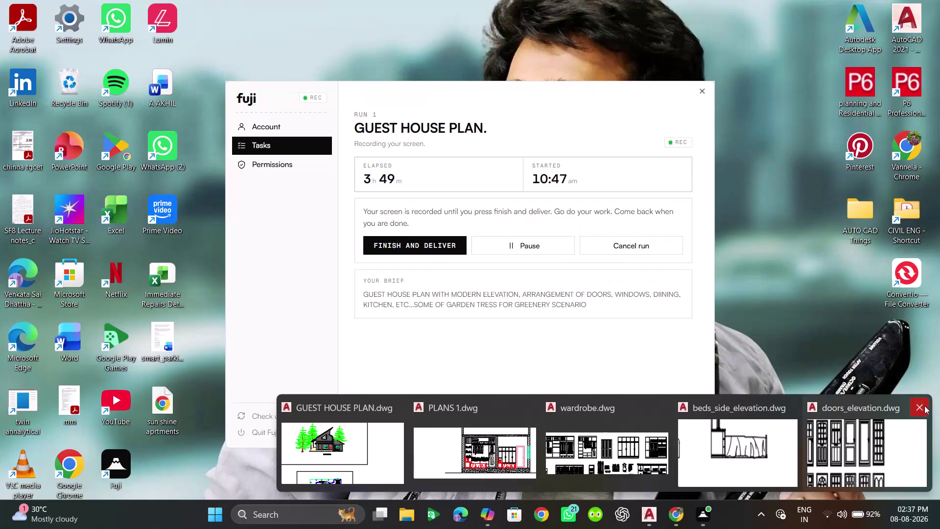
Close doors_elevation.dwg and beds_side_elevation.dwg, then switch to the PLANS 1 drawing.
click(924, 406)
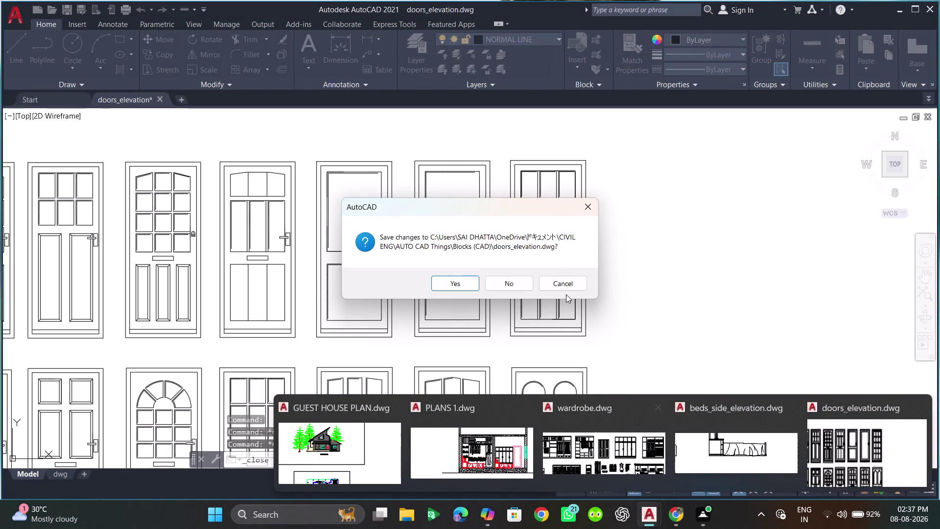
click(518, 285)
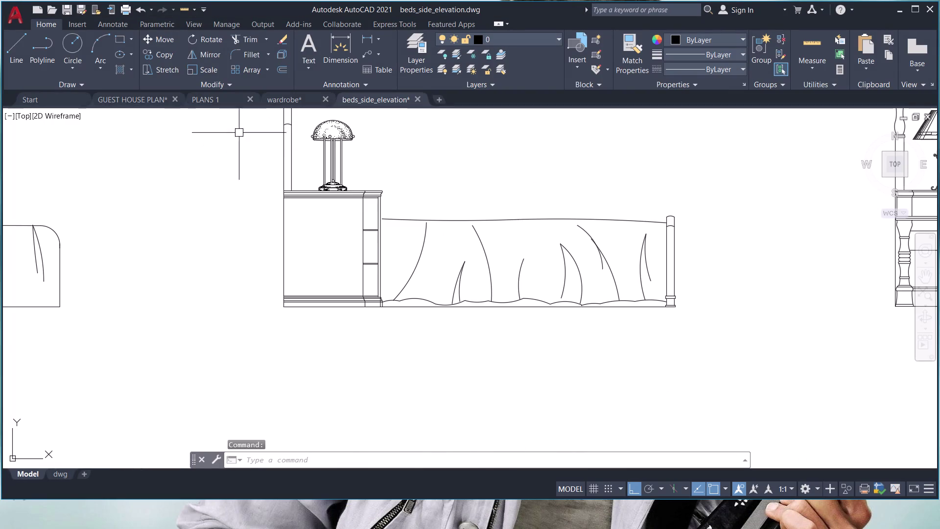
click(921, 6)
click(415, 100)
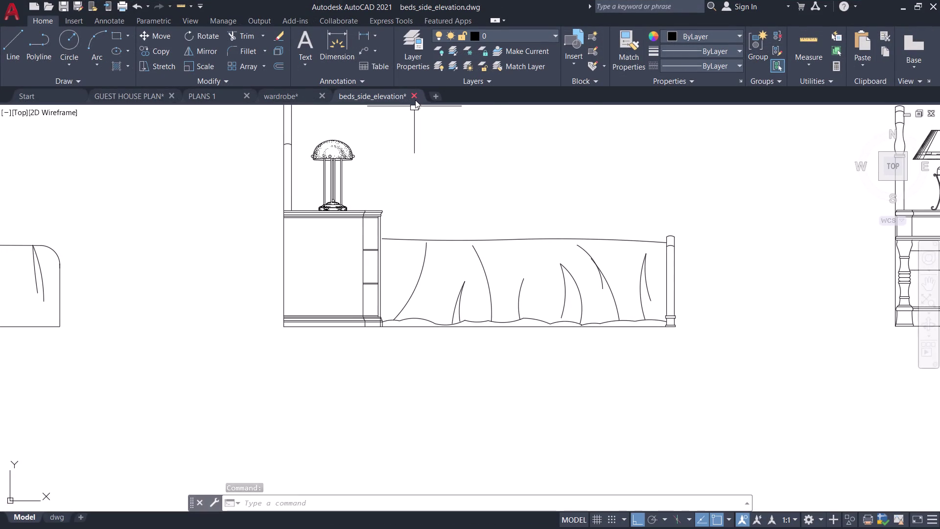
click(509, 298)
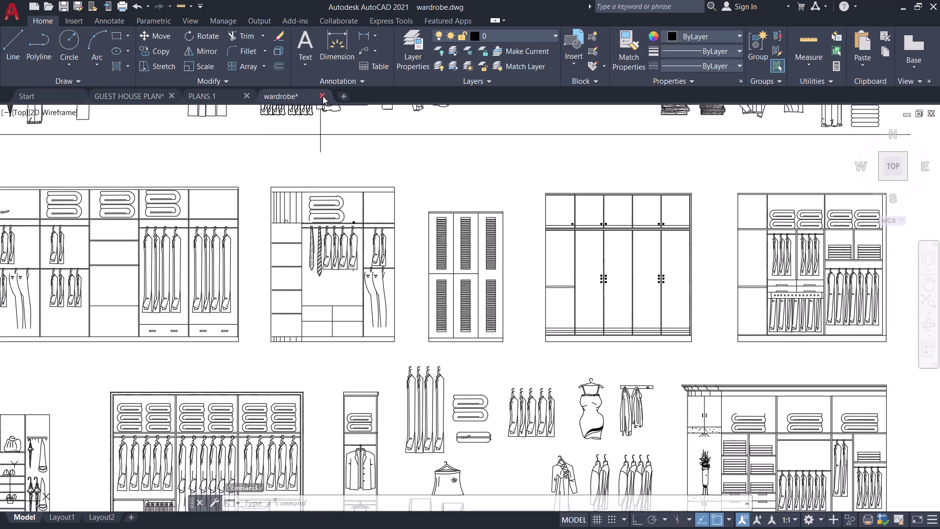
click(224, 95)
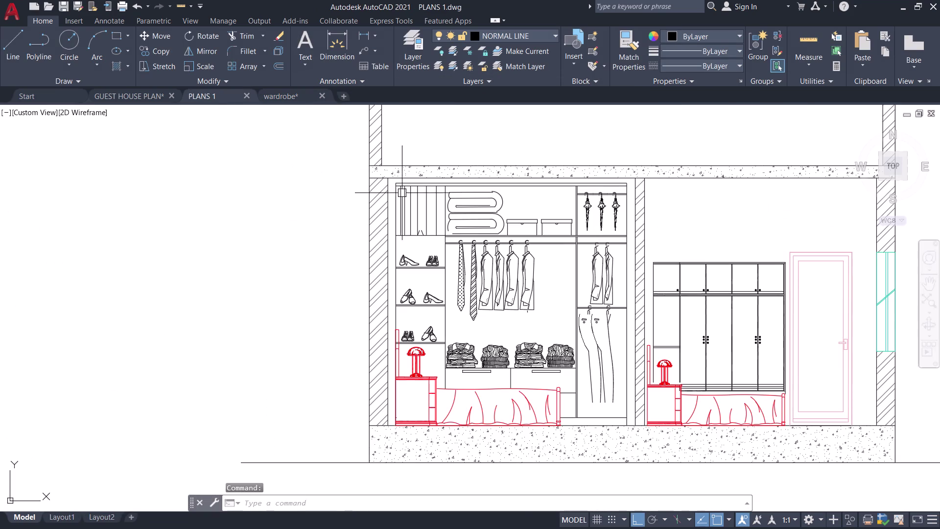
Zoom to the wardrobe top and start HATCH by picking the slatted top-left compartment.
scroll(down, 3)
middle_drag(345, 199, 239, 225)
scroll(up, 3)
middle_drag(238, 226, 145, 243)
scroll(up, 3)
middle_drag(285, 202, 231, 231)
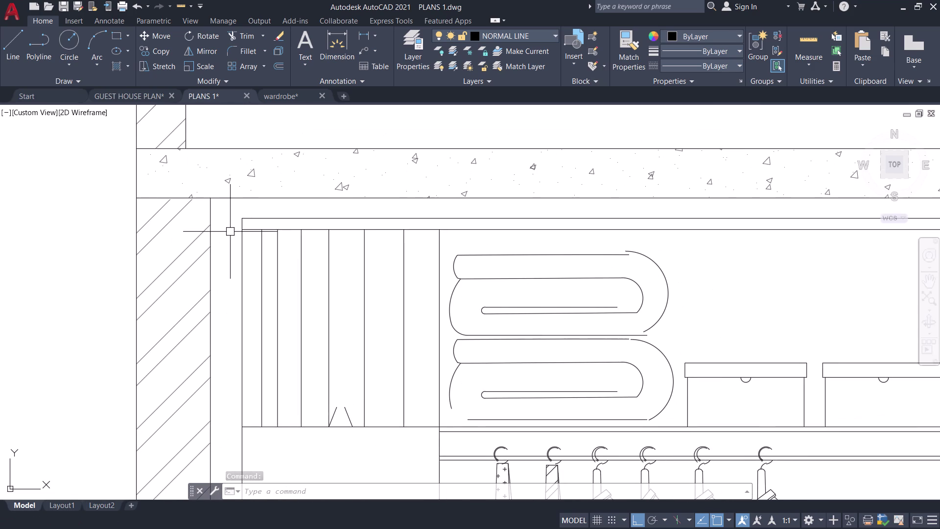
key(h)
key(space)
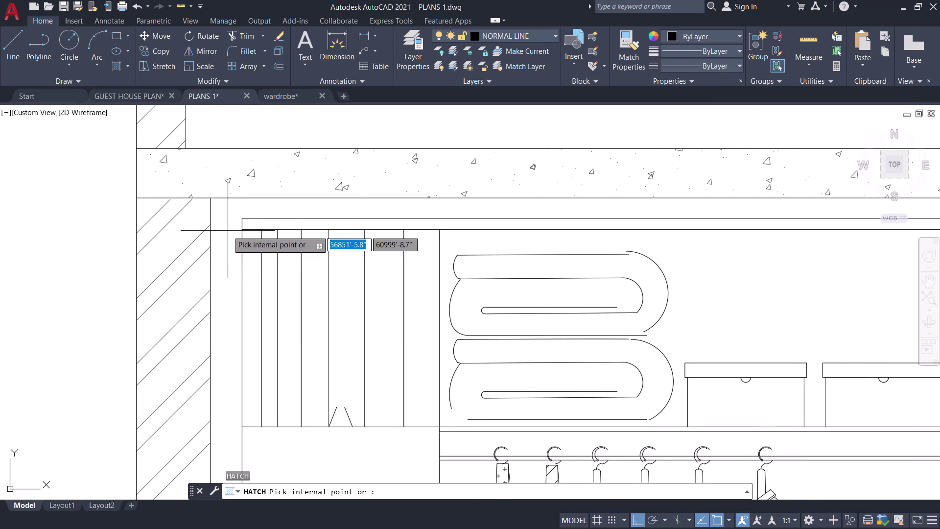
click(225, 237)
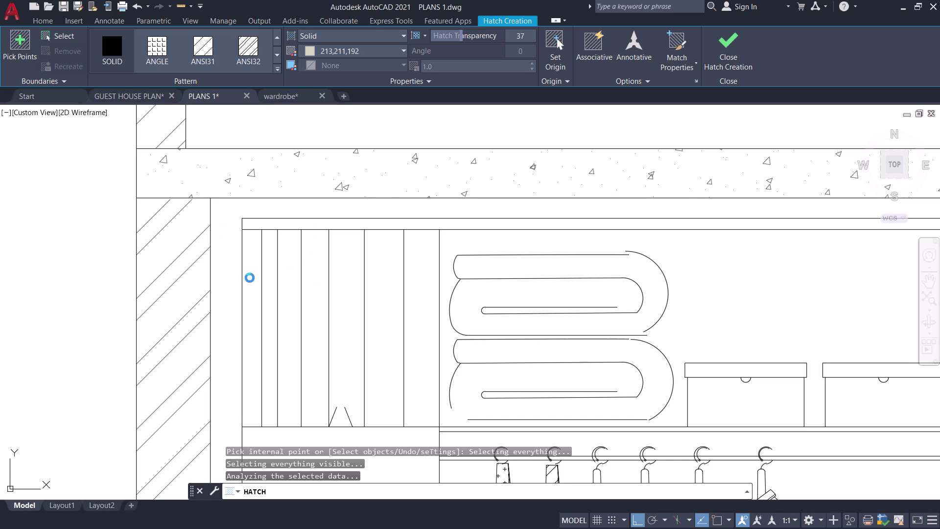
Pan back out, close Hatch Creation after no valid boundary is found, and cancel.
scroll(down, 3)
middle_drag(320, 282, 319, 231)
scroll(up, 3)
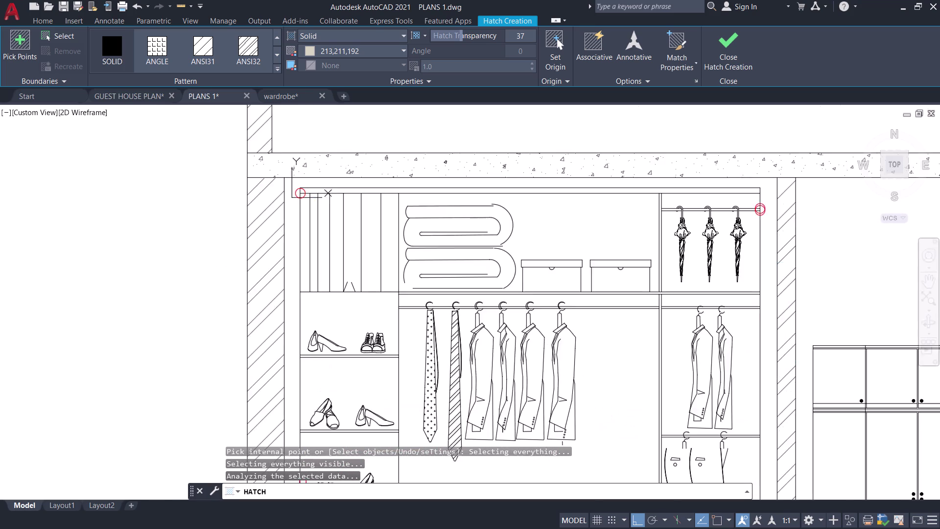
scroll(up, 3)
scroll(down, 3)
scroll(down, 3)
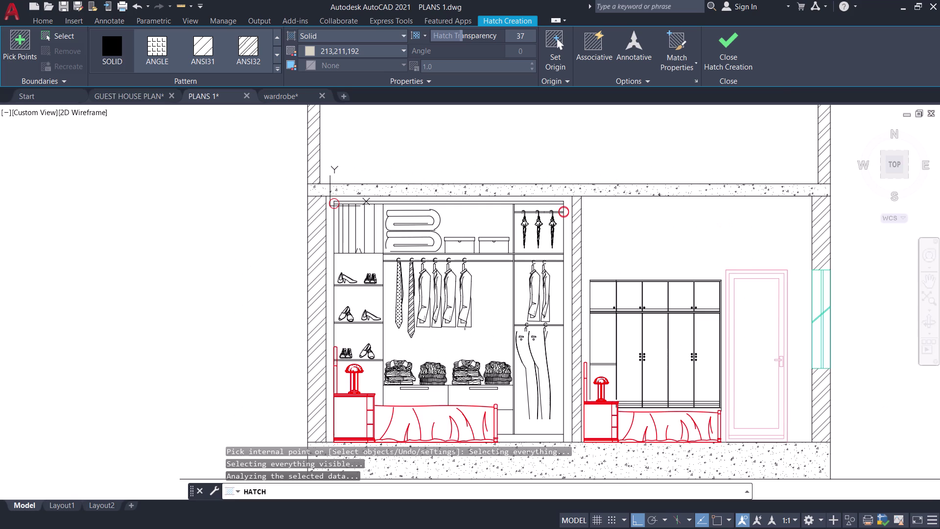
click(730, 43)
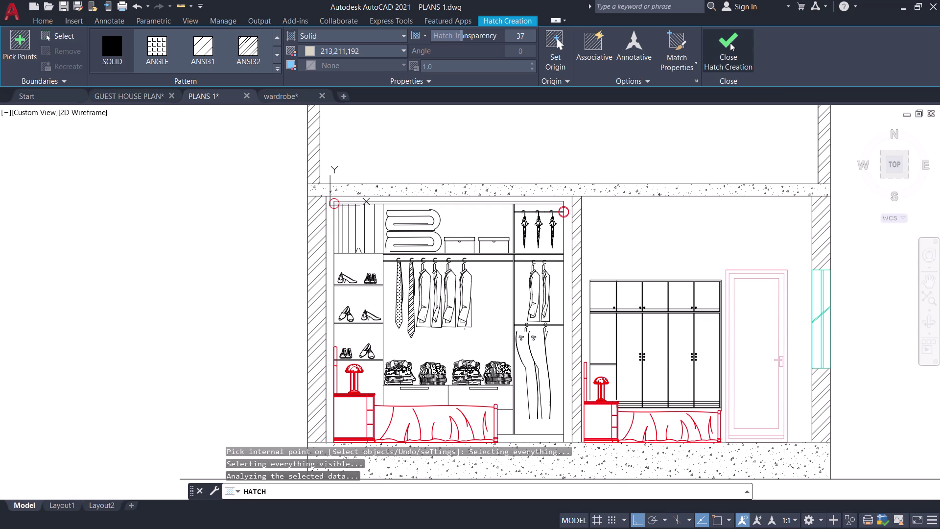
click(724, 49)
key(Escape)
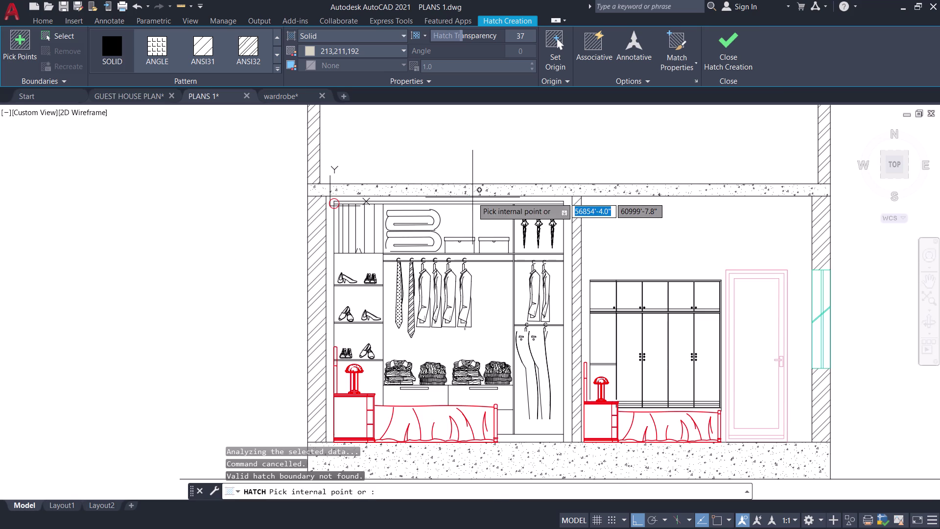
Pan across the bedroom elevation and try picking another fill point in the wardrobe.
scroll(up, 3)
click(459, 185)
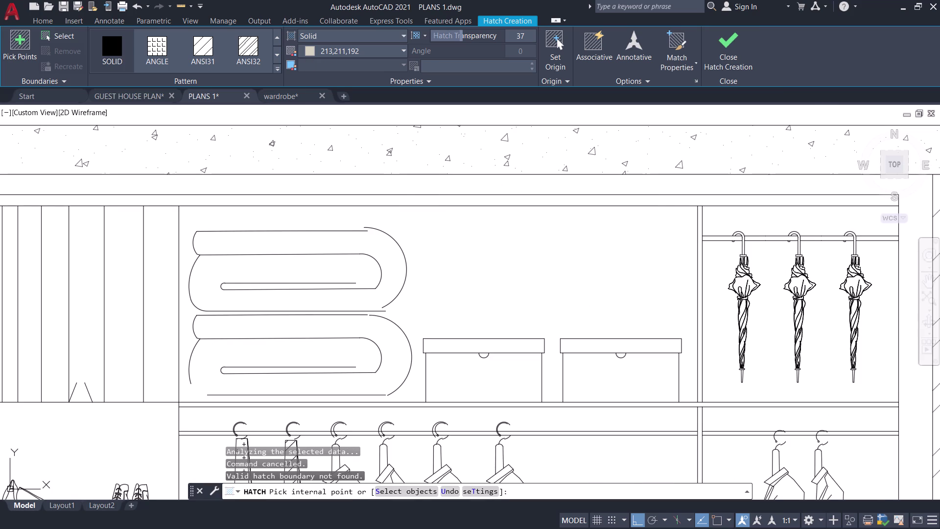
scroll(down, 3)
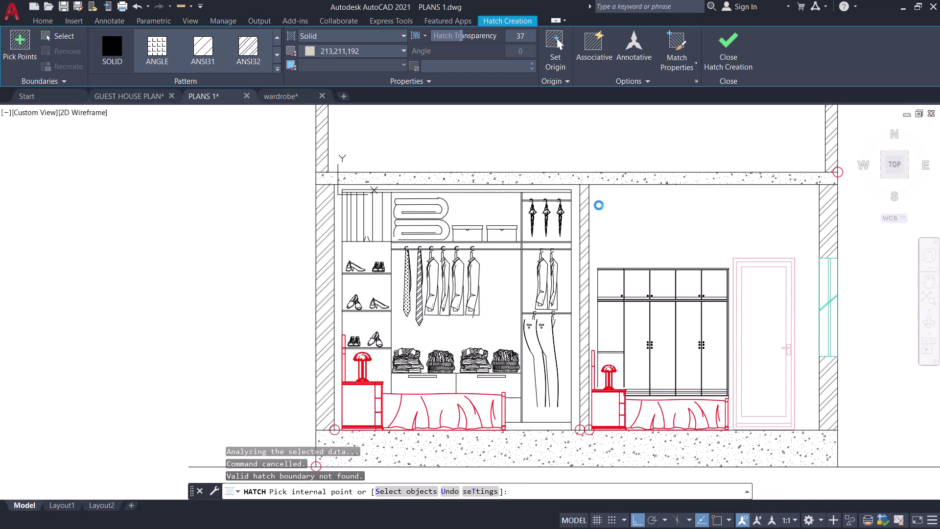
middle_drag(598, 205, 615, 190)
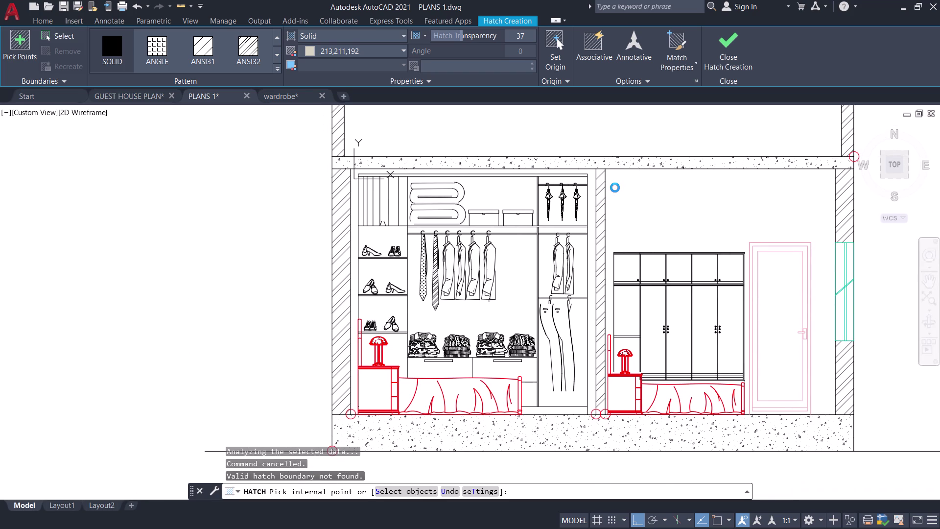
scroll(up, 3)
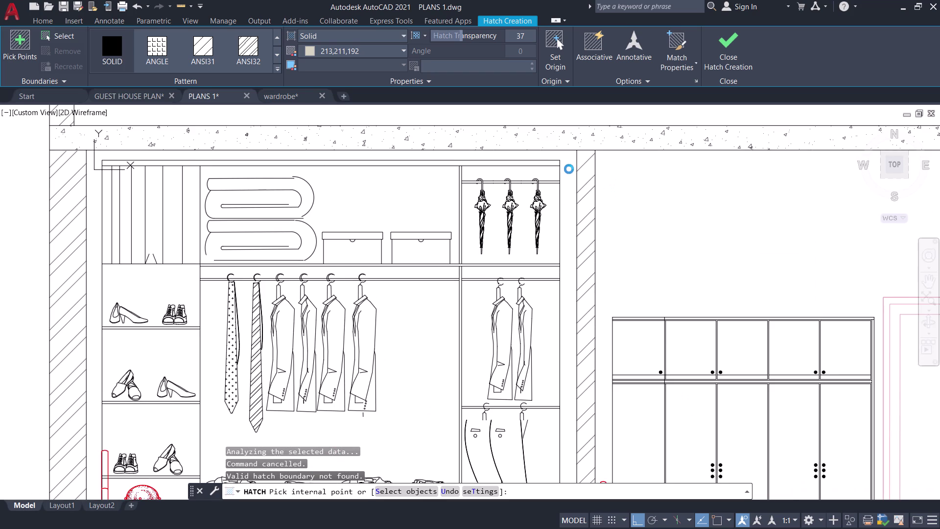
middle_drag(567, 171, 531, 164)
scroll(down, 3)
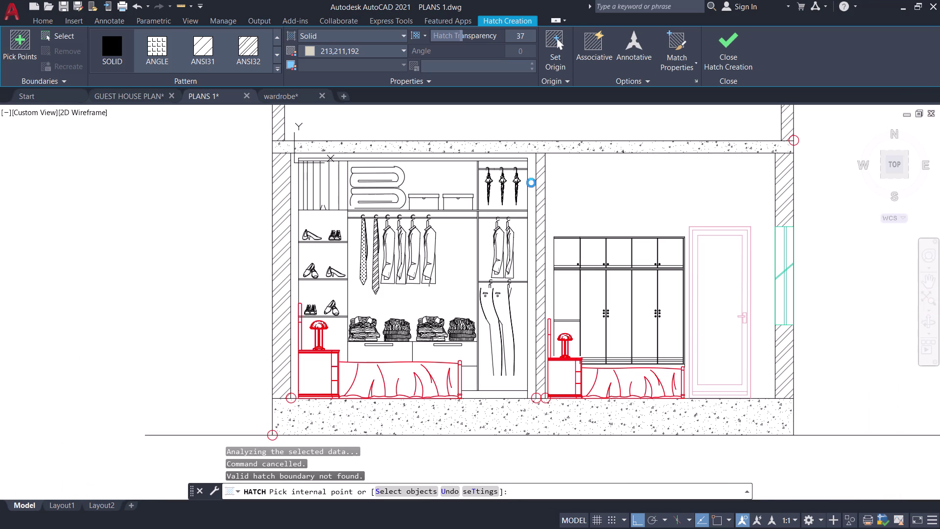
click(733, 46)
key(Escape)
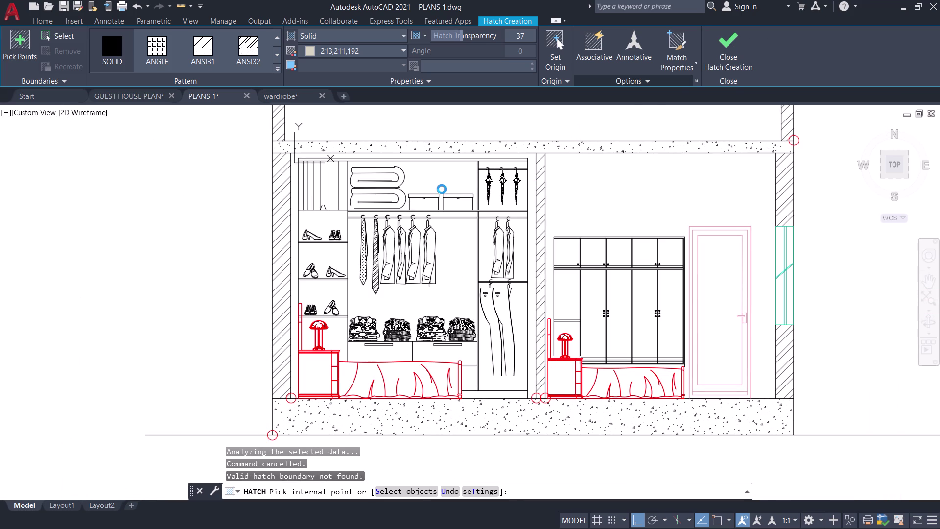
Cancel the hatch command and bring the full wardrobe back into view.
scroll(up, 3)
middle_drag(444, 192, 449, 209)
middle_click(448, 208)
key(Escape)
key(Escape)
scroll(down, 3)
middle_drag(530, 173, 486, 211)
middle_drag(444, 215, 521, 205)
scroll(up, 3)
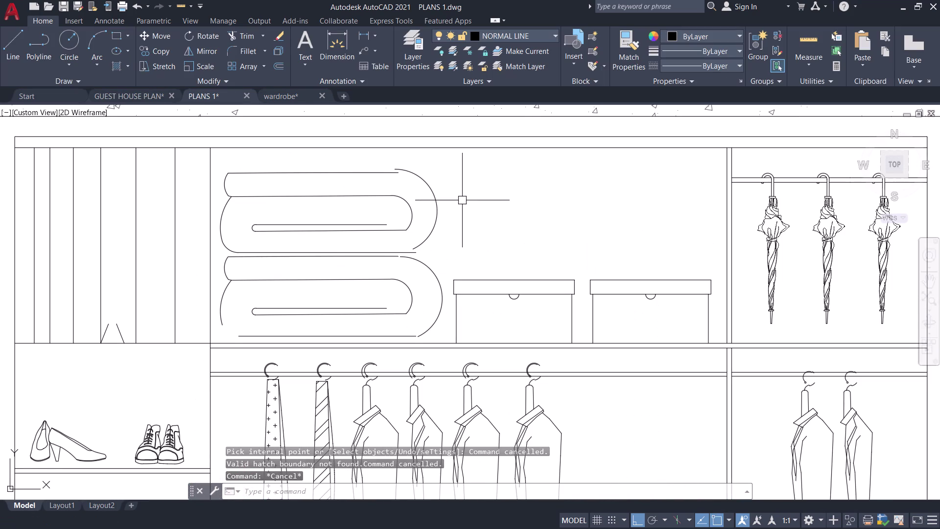
middle_drag(462, 200, 462, 208)
scroll(down, 3)
middle_drag(462, 207, 489, 218)
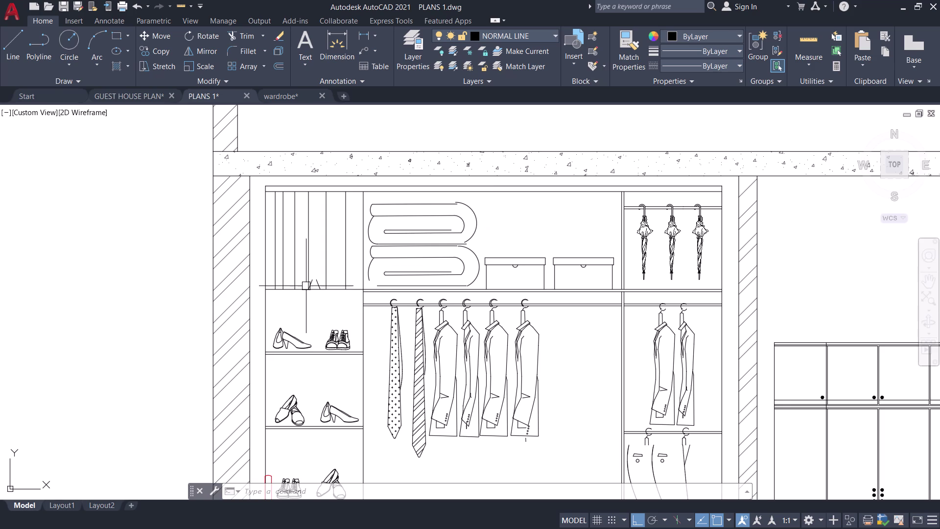
scroll(up, 3)
scroll(down, 3)
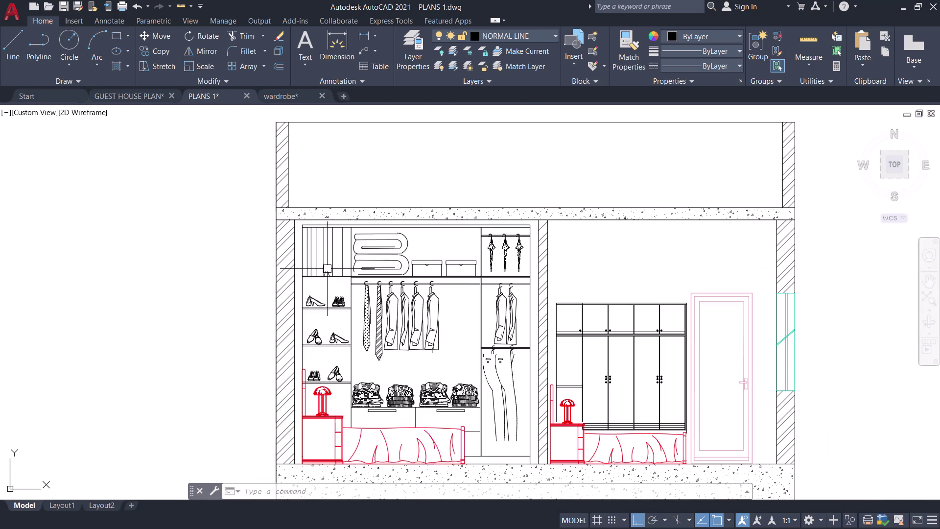
Restart HATCH and pick the upper shoe compartment to fill.
key(h)
key(space)
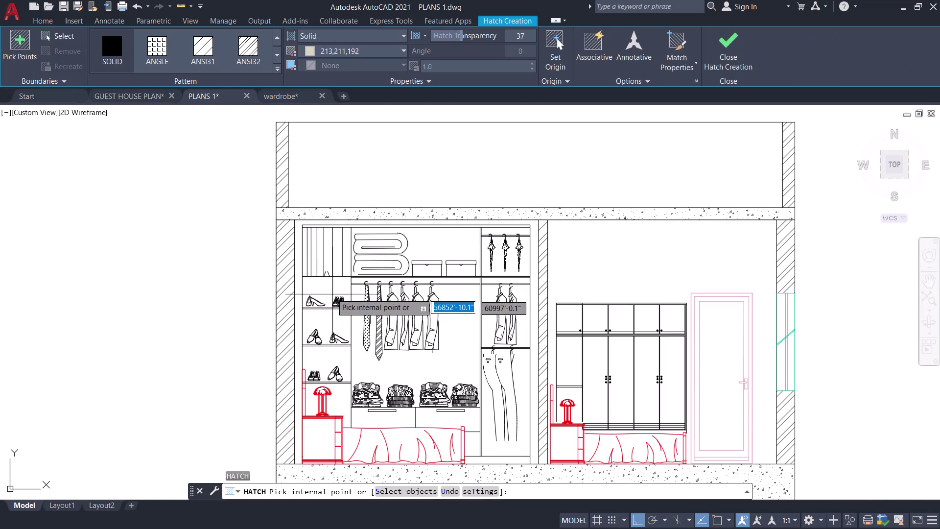
scroll(up, 3)
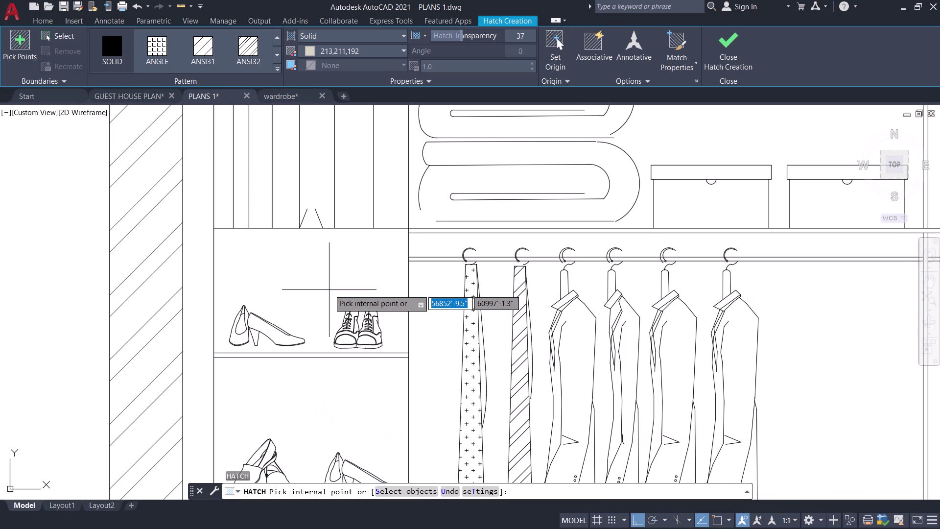
click(326, 287)
scroll(down, 3)
middle_drag(326, 287, 324, 273)
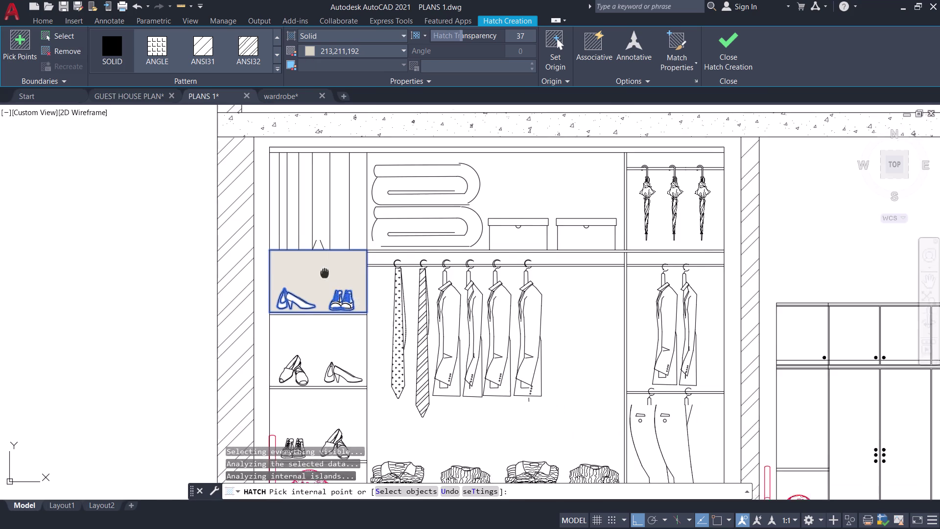
middle_drag(324, 273, 319, 233)
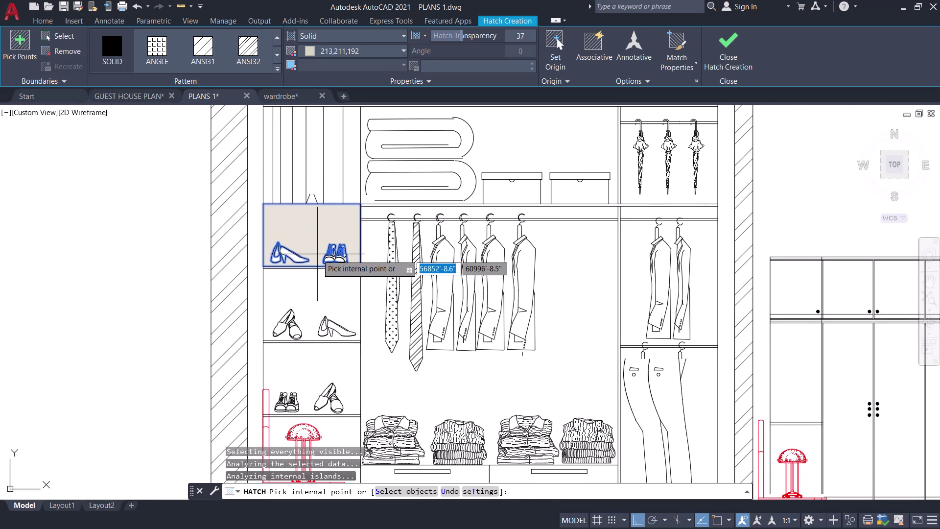
Set the hatch fill colour to grey (colour 8).
click(352, 50)
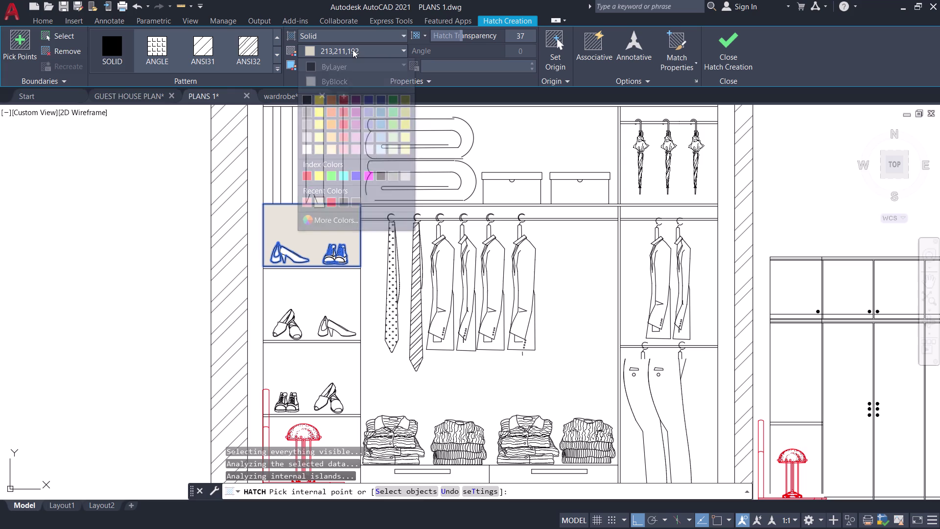
click(393, 174)
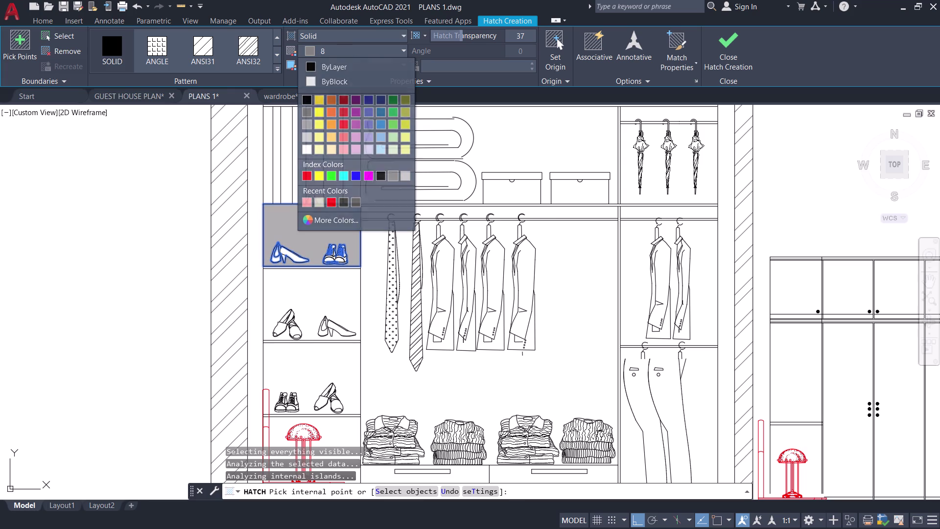
click(317, 281)
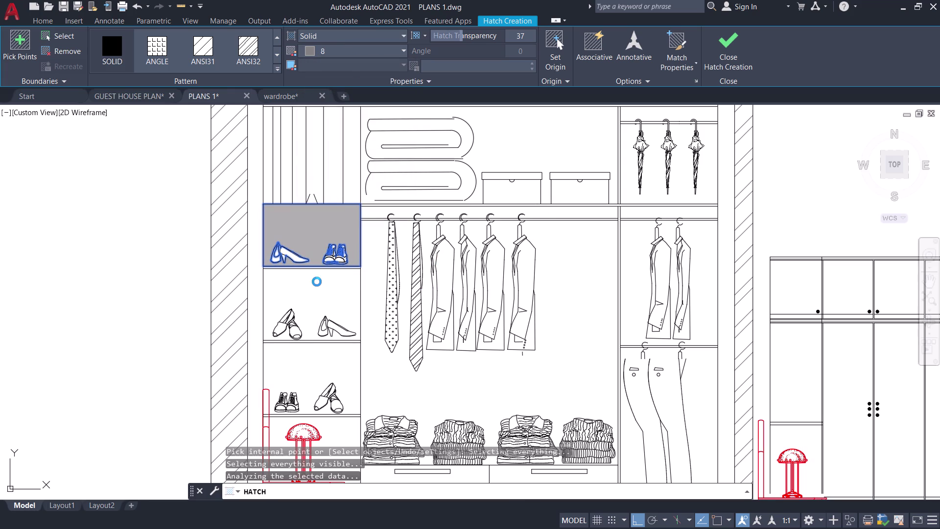
middle_drag(321, 281, 313, 215)
middle_click(313, 214)
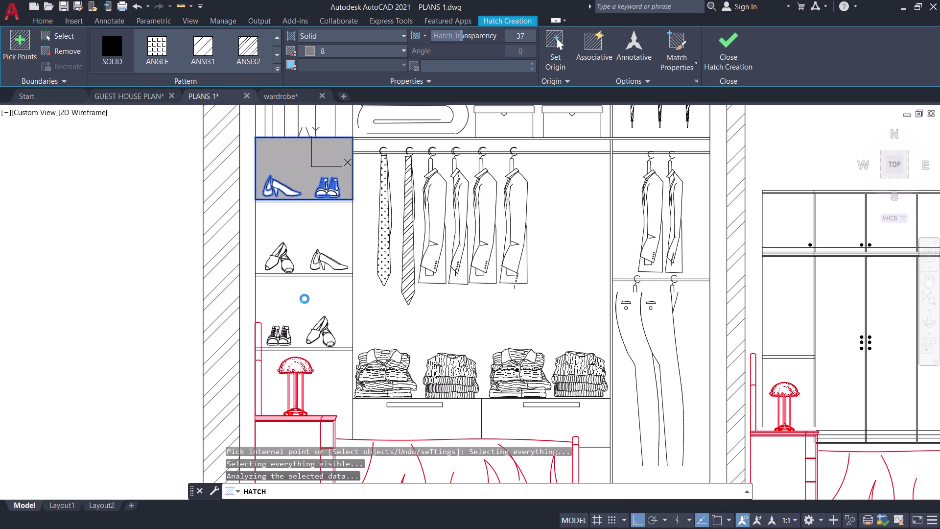
Try to finish the grey hatch fill, then cancel it with Esc.
scroll(up, 3)
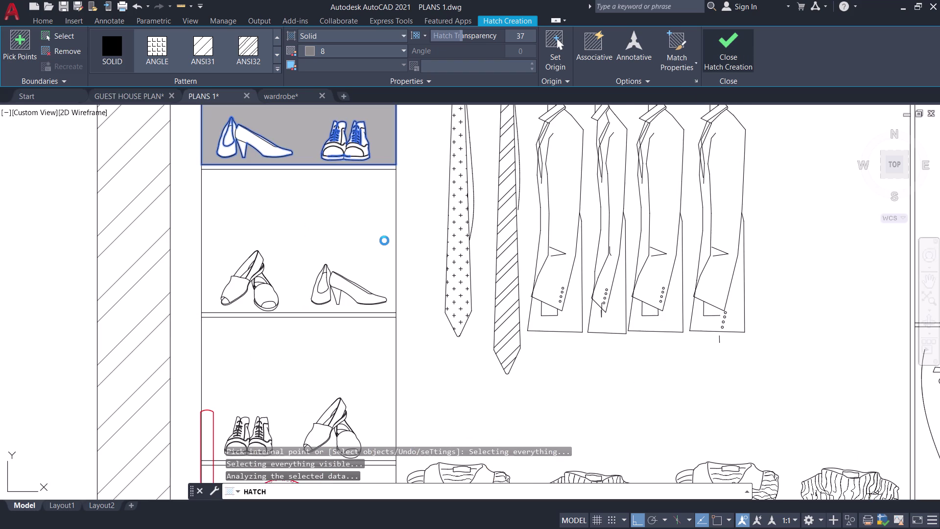
click(741, 50)
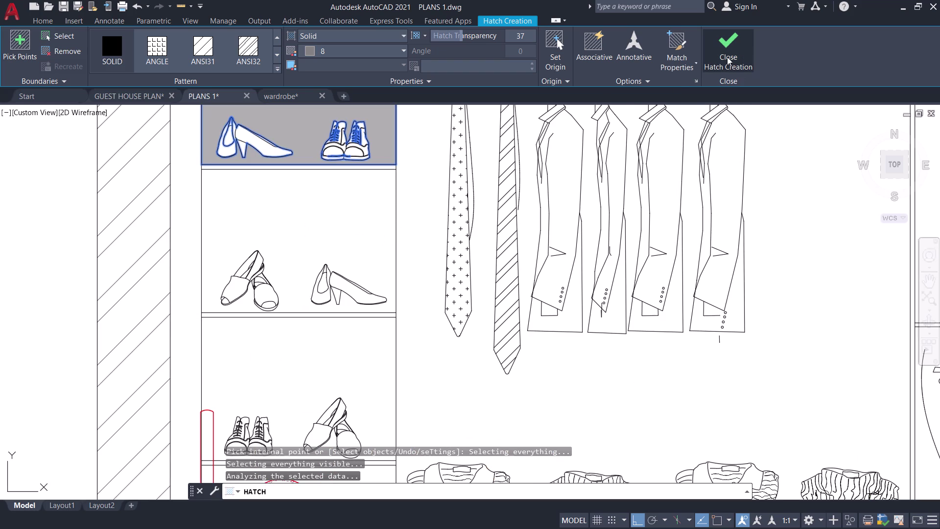
scroll(down, 3)
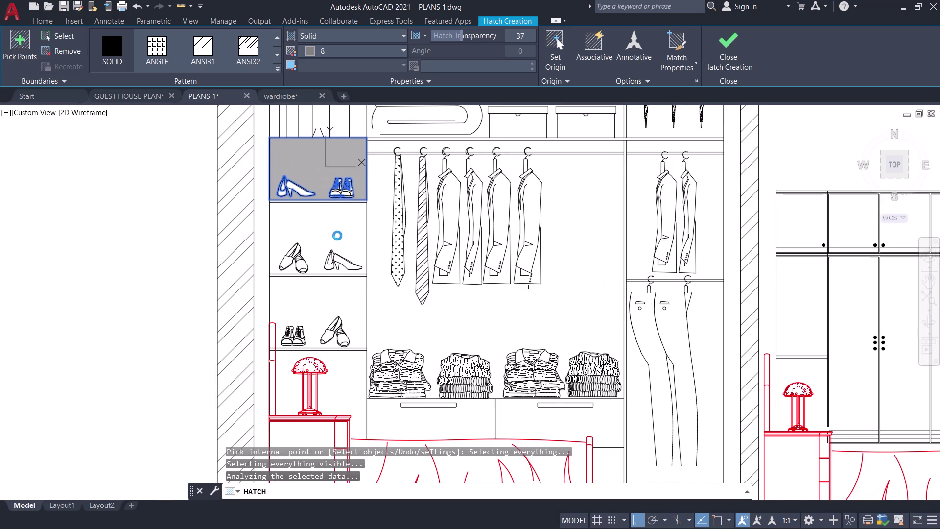
middle_drag(337, 235, 332, 272)
middle_click(332, 272)
key(Escape)
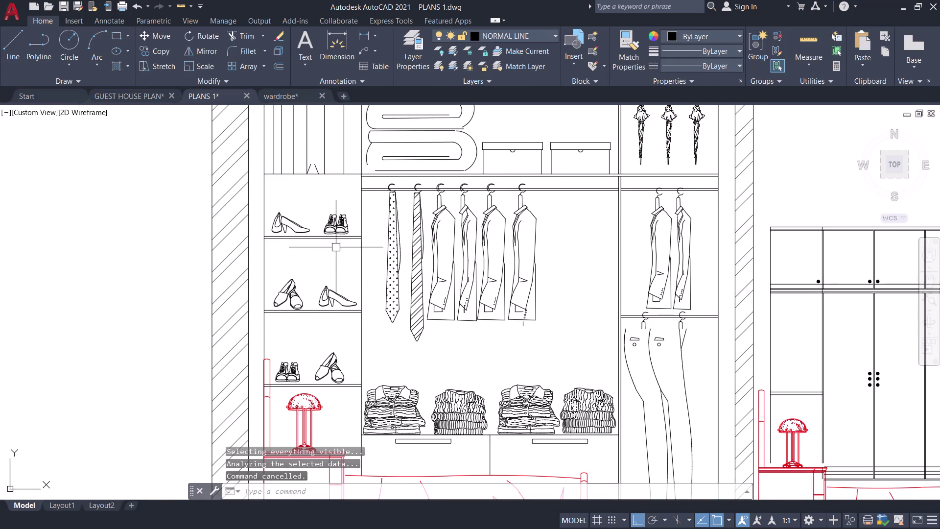
Select the wardrobe elevation group and ungroup it.
scroll(up, 3)
scroll(down, 3)
middle_drag(320, 248, 320, 254)
scroll(up, 3)
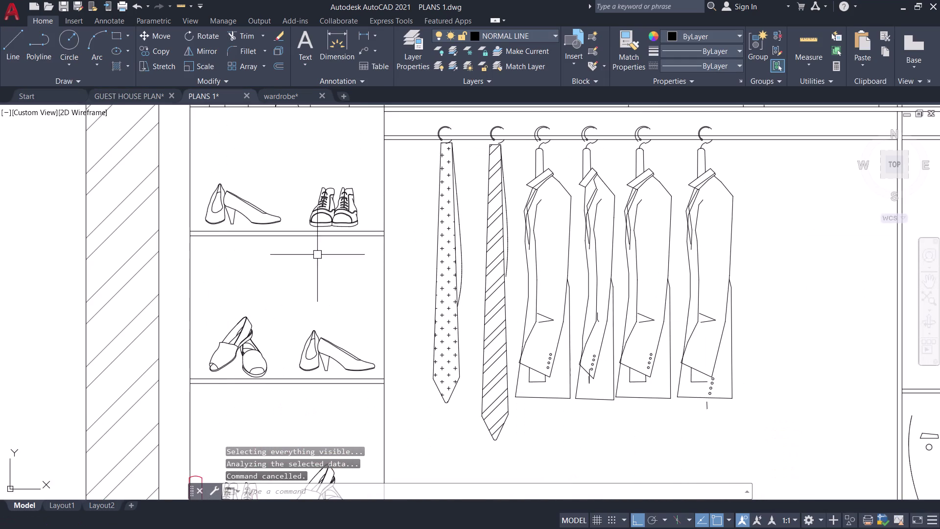
scroll(down, 3)
click(349, 279)
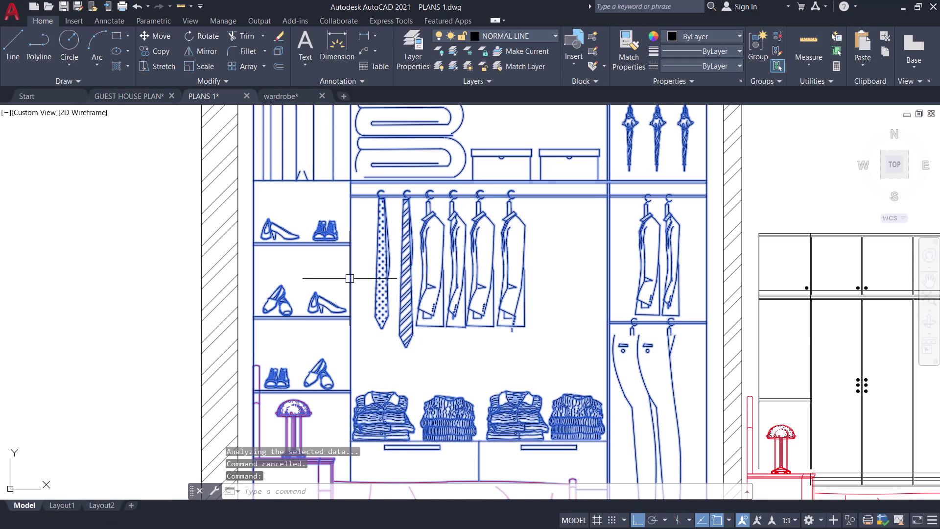
click(776, 35)
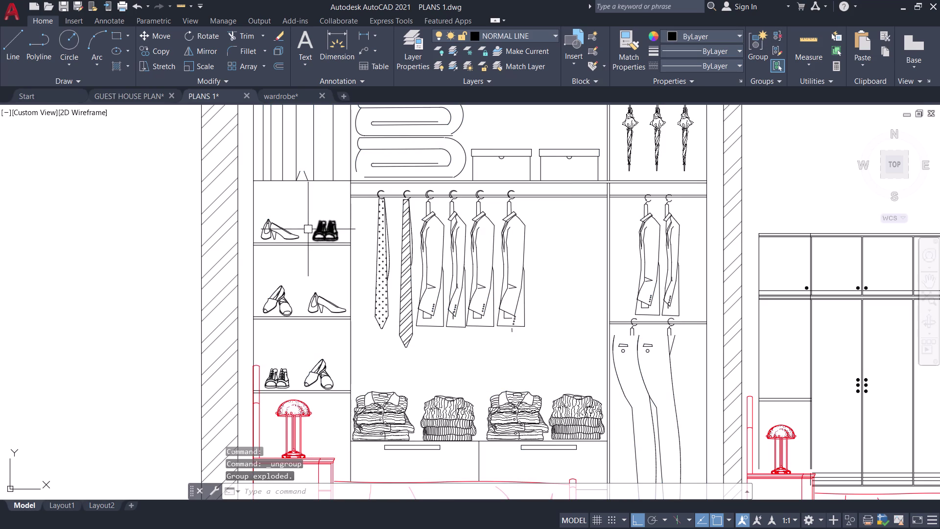
Start a new HATCH command with H.
text(H)
key(space)
scroll(up, 3)
click(297, 206)
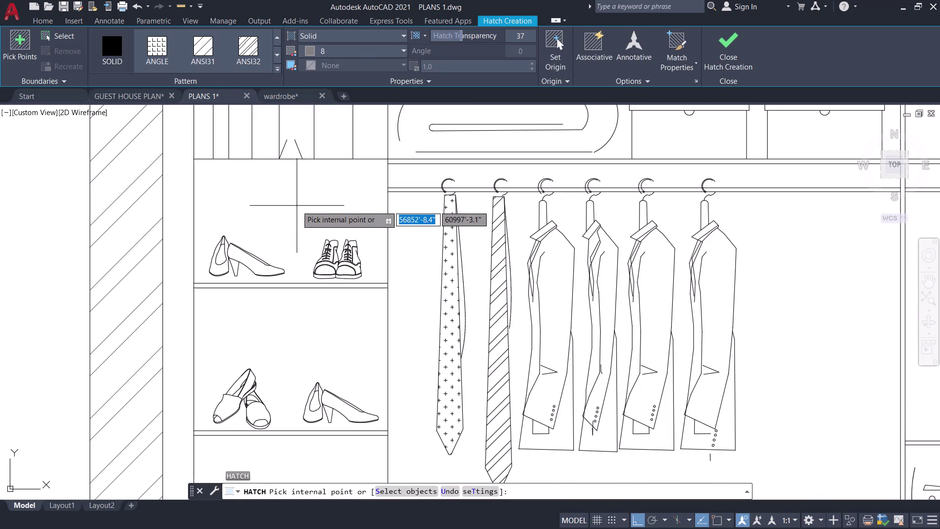
Pick the top shoe compartment to preview the grey solid fill.
scroll(down, 3)
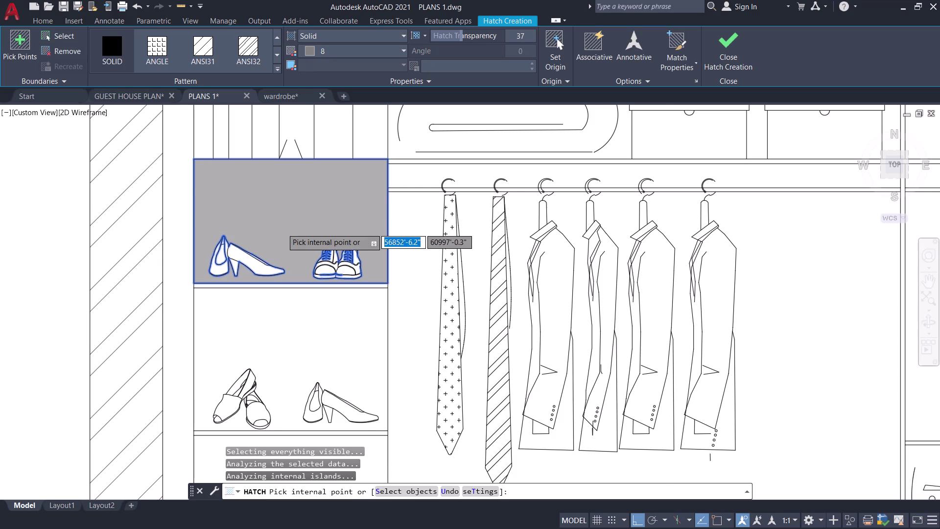
click(287, 282)
middle_drag(287, 281, 302, 218)
scroll(up, 3)
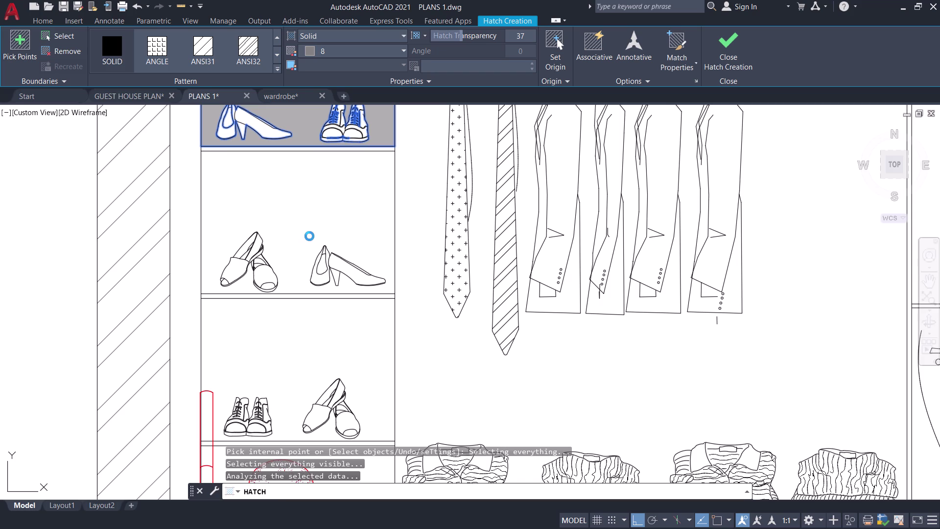
scroll(down, 3)
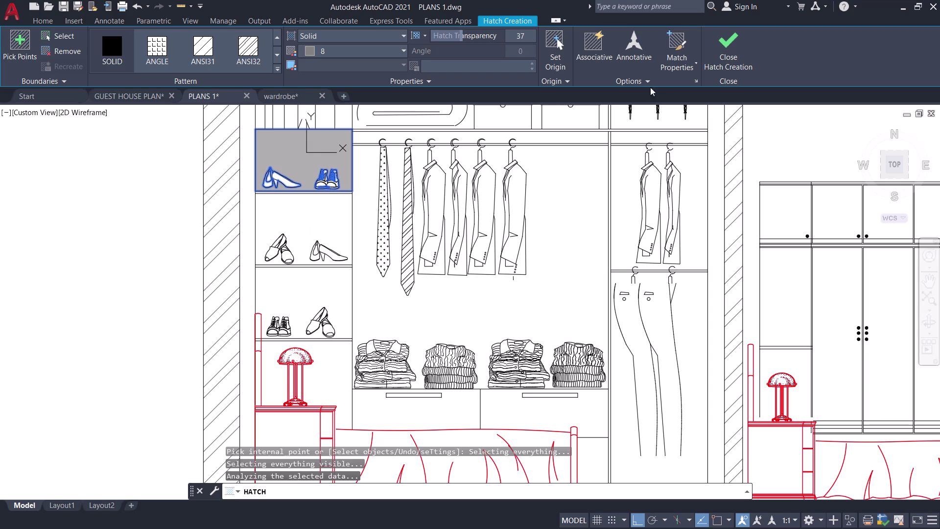
Repeatedly try Close Hatch Creation, then cancel the hatch with Esc.
click(731, 40)
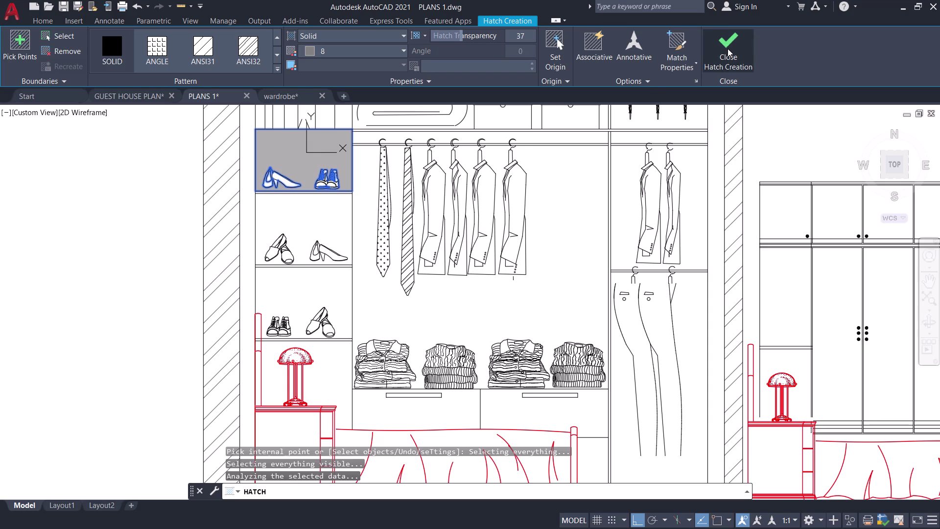
click(728, 49)
click(728, 48)
click(725, 49)
triple_click(718, 49)
triple_click(723, 49)
drag(730, 48, 733, 50)
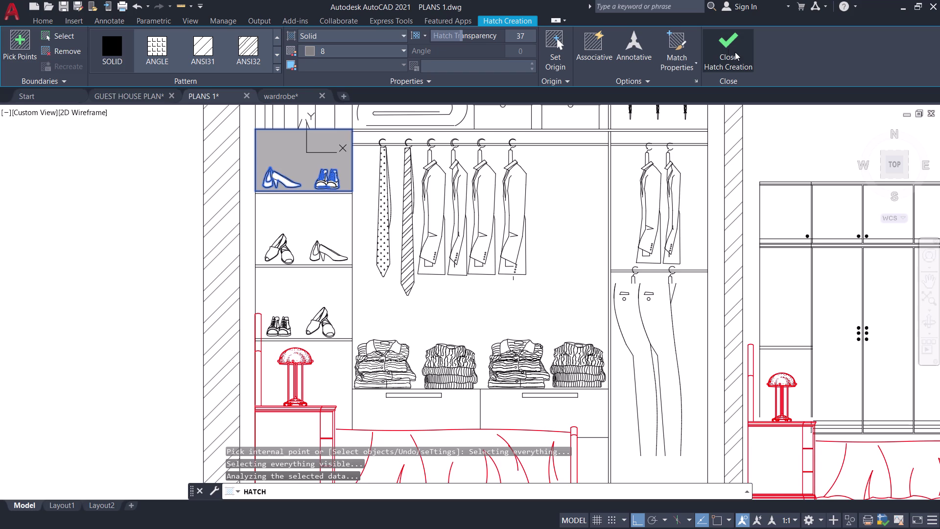
drag(733, 49, 735, 52)
triple_click(736, 52)
key(Escape)
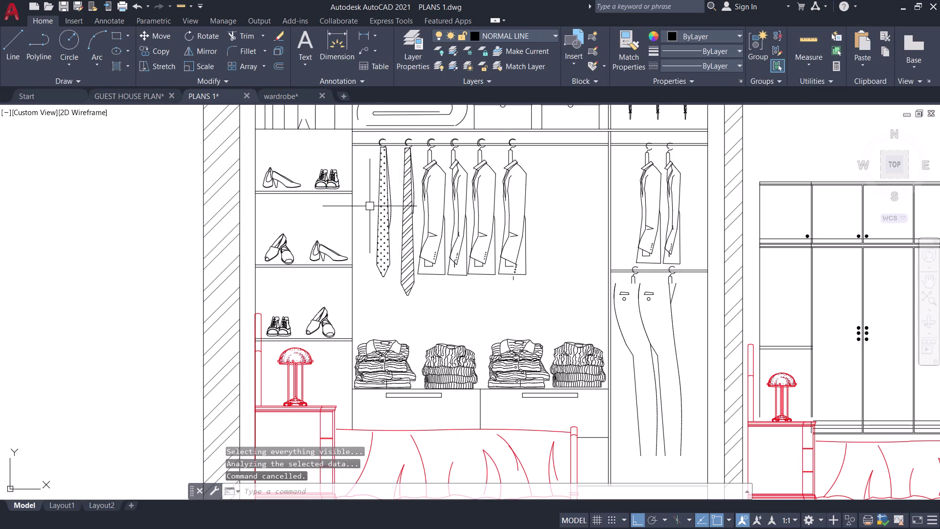
Centre the full bedroom elevation on screen and save PLANS 1 with Ctrl+S.
scroll(down, 3)
middle_drag(234, 213, 198, 285)
scroll(down, 3)
middle_drag(199, 232, 199, 262)
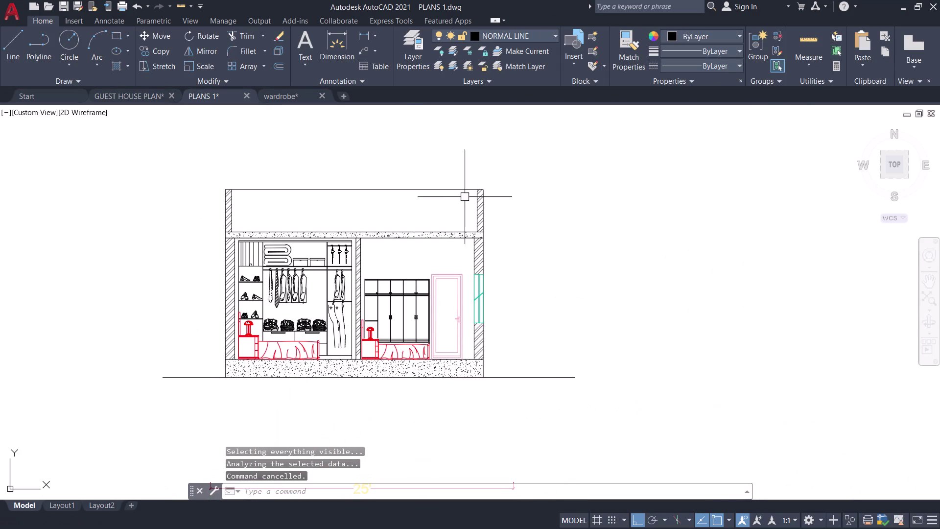
middle_drag(517, 197, 607, 157)
middle_drag(588, 254, 626, 248)
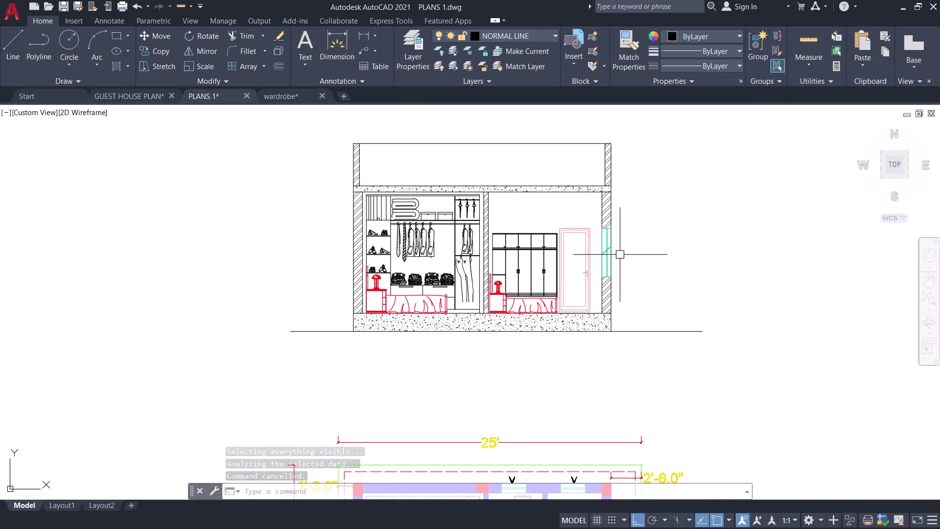
middle_drag(620, 268, 593, 336)
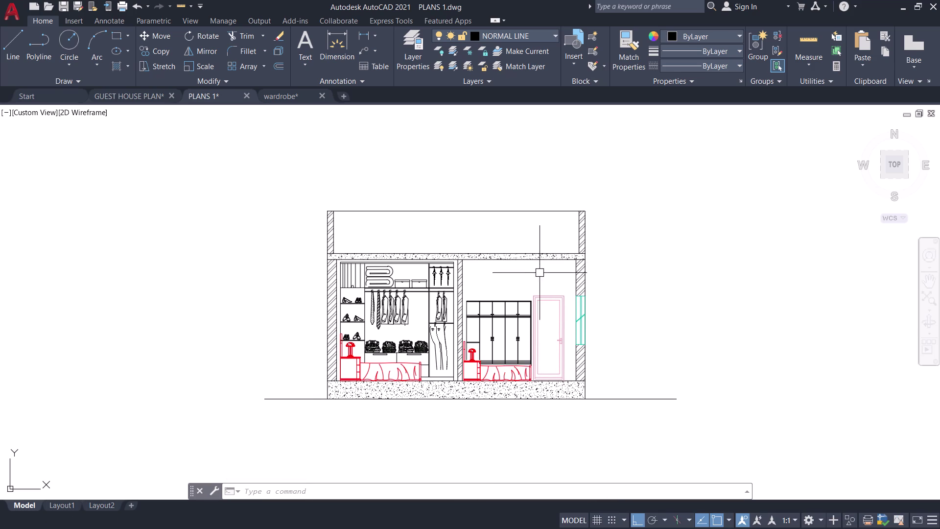
middle_drag(666, 287, 643, 247)
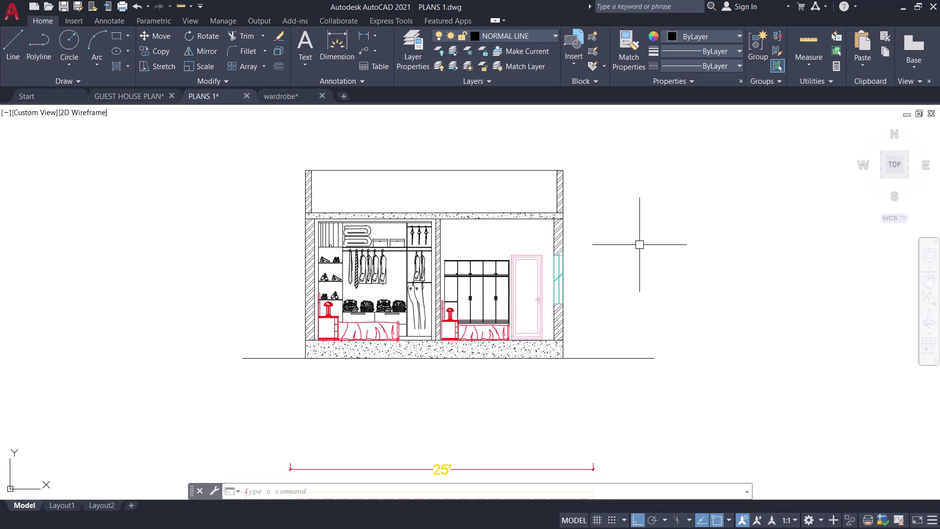
key(ctrl+s)
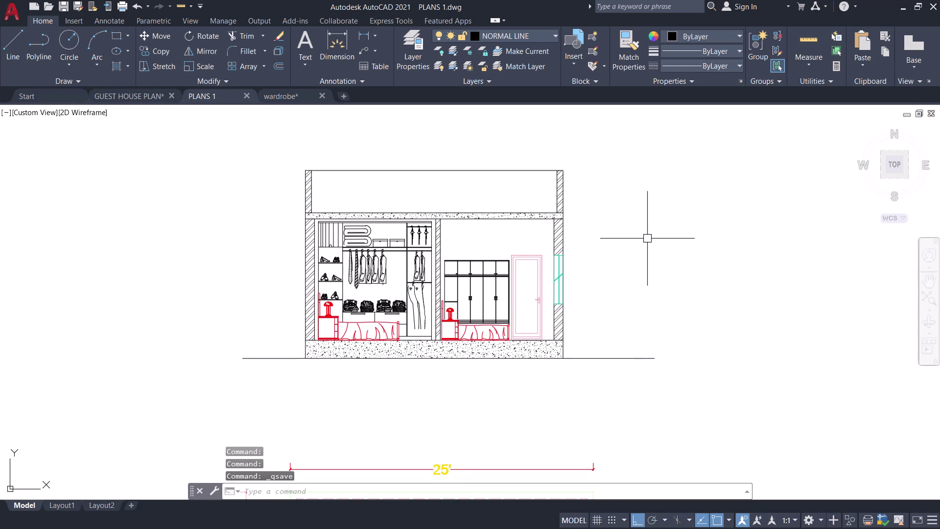
click(323, 99)
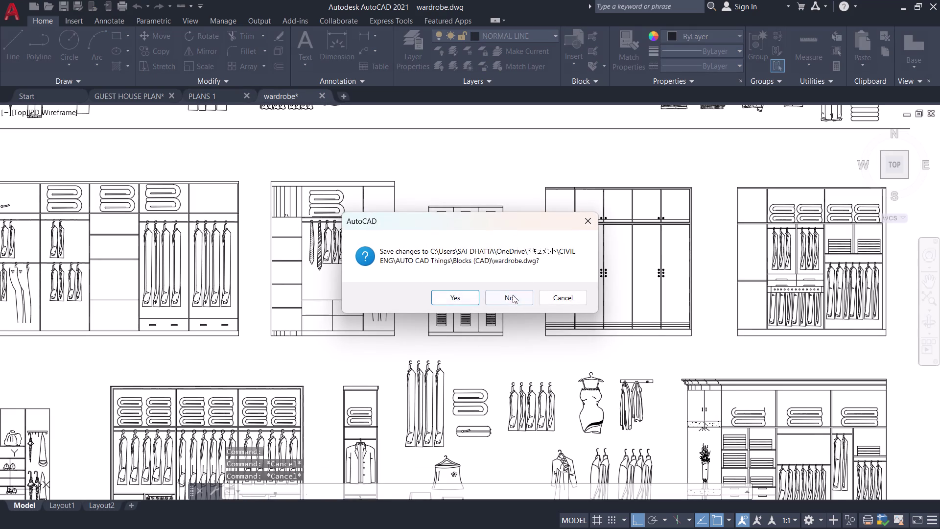
Discard wardrobe drawing changes, save GUEST HOUSE PLAN, and quit AutoCAD.
click(513, 294)
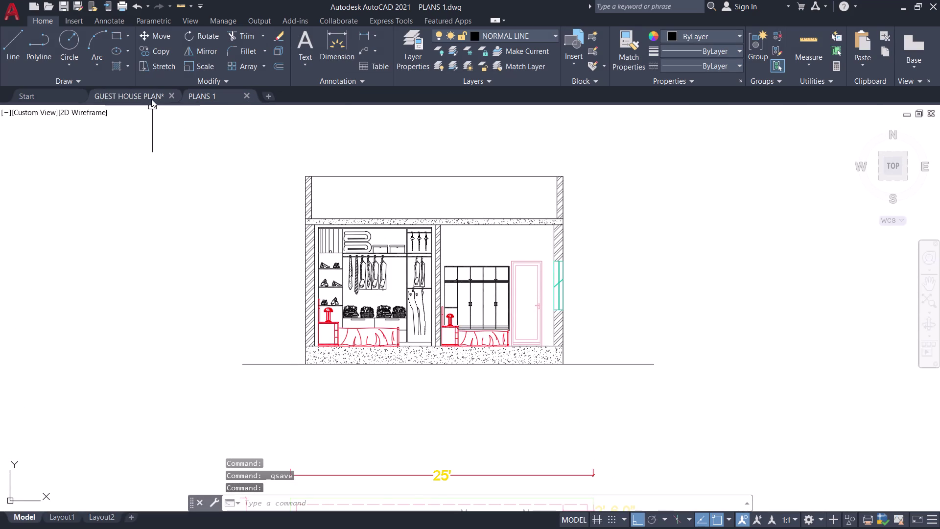
click(151, 99)
key(ctrl+s)
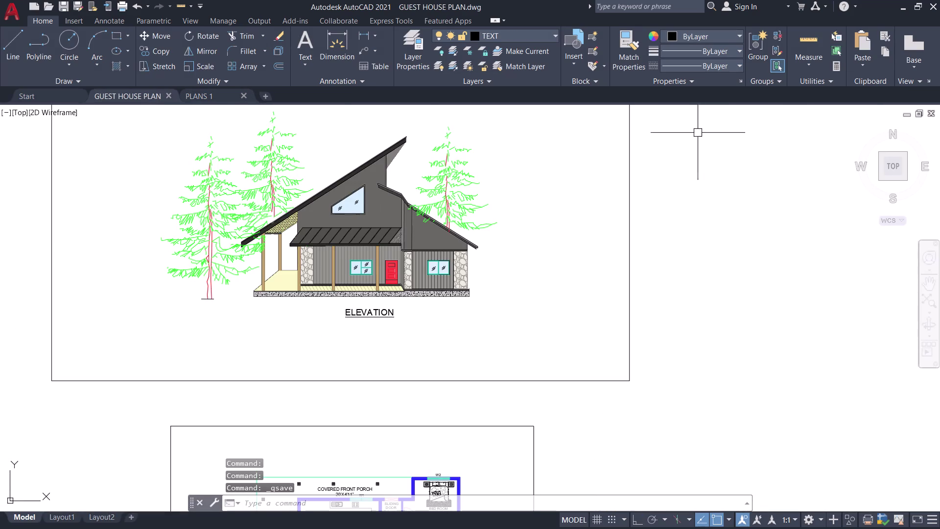
click(930, 2)
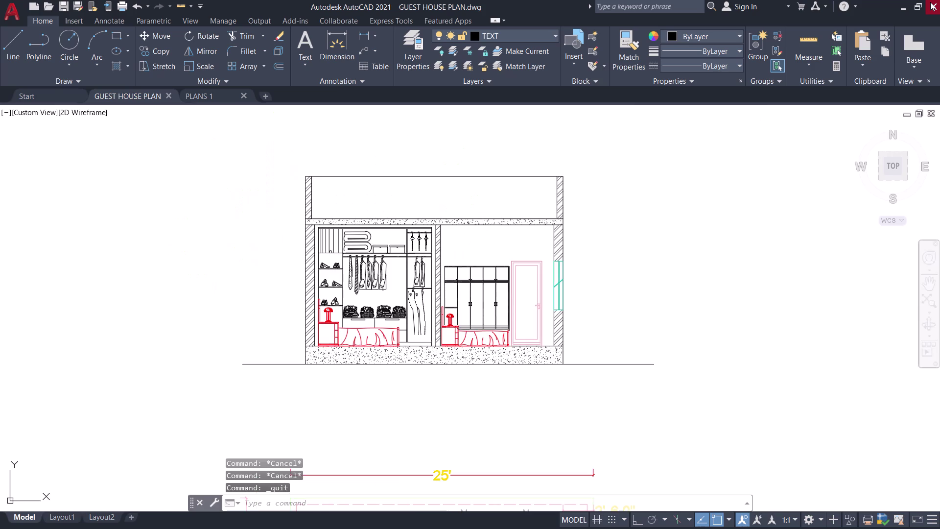